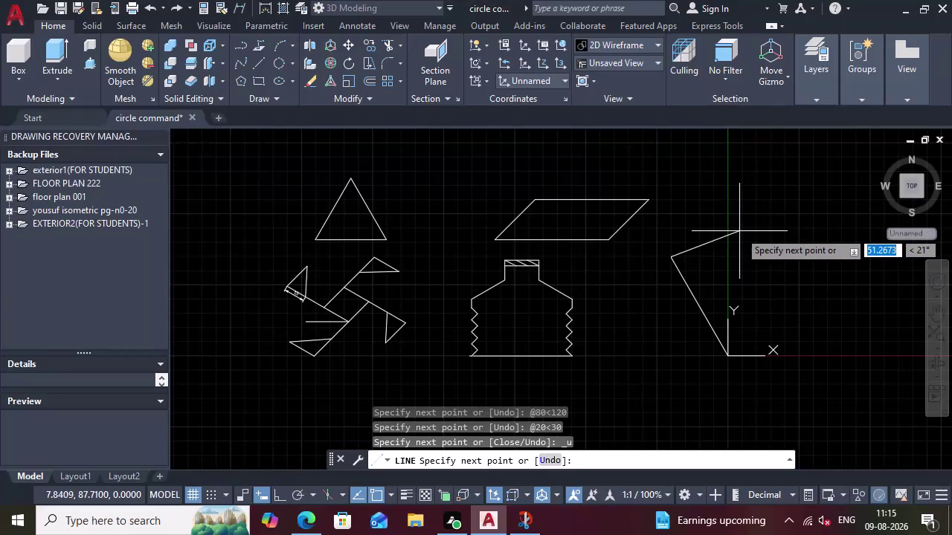
Draw a 20-unit line at 45° from the figure's left corner, then undo it.
text(20)
key(Tab)
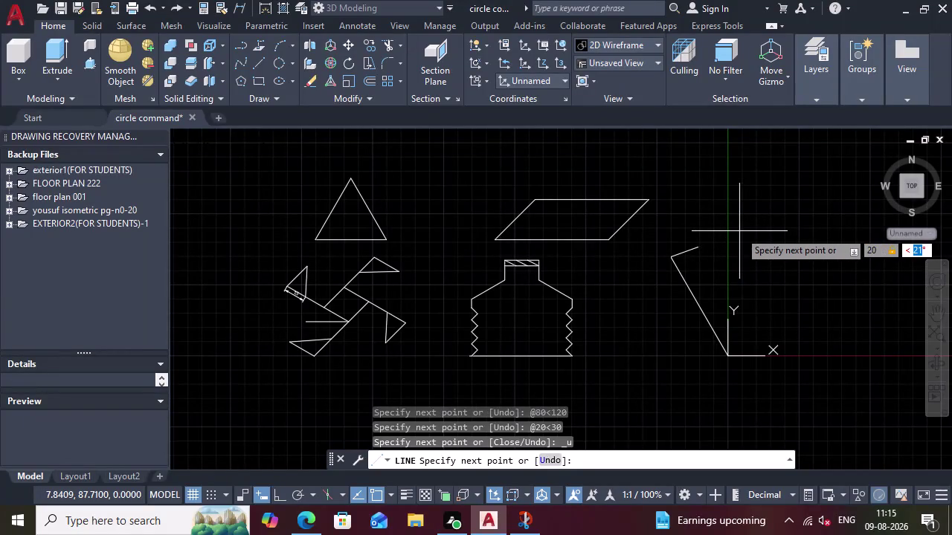
text(45)
key(Return)
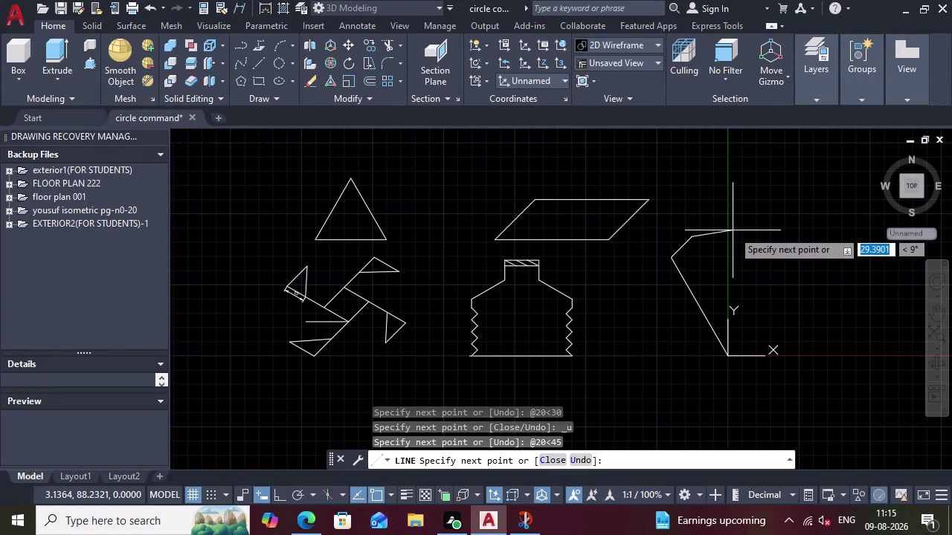
key(ctrl+z)
Draw the 20-unit line at 30° instead and end the line command.
text(30)
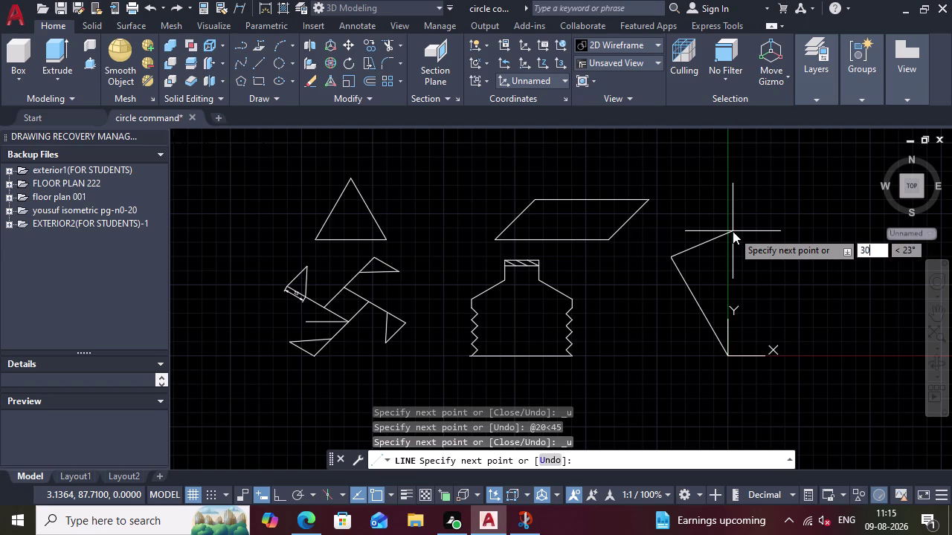
key(BackSpace)
key(BackSpace)
text(20)
key(Tab)
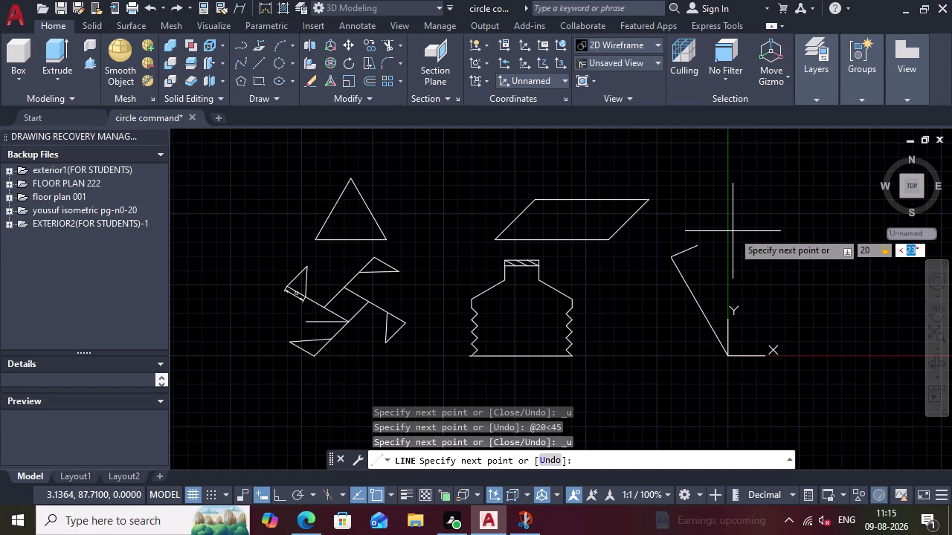
text(30)
key(Return)
scroll(up, 3)
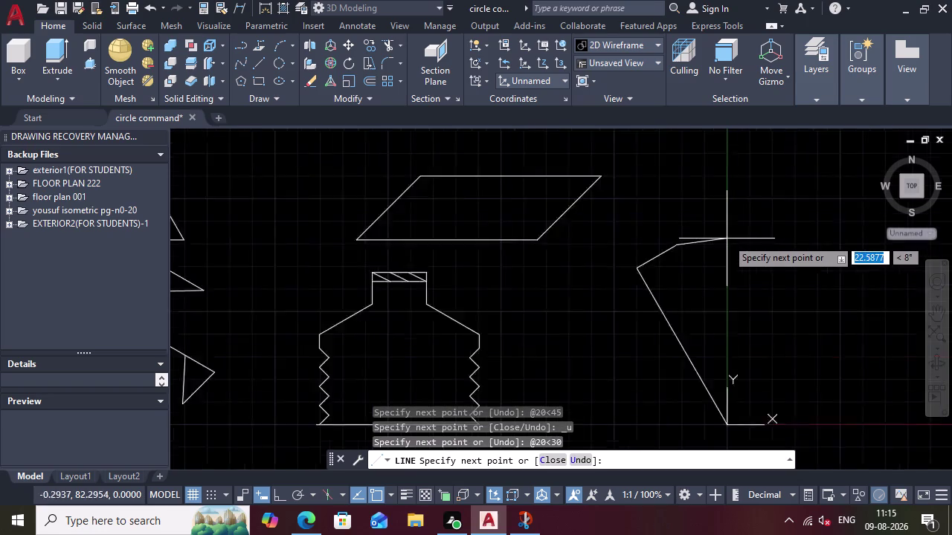
scroll(up, 3)
key(Escape)
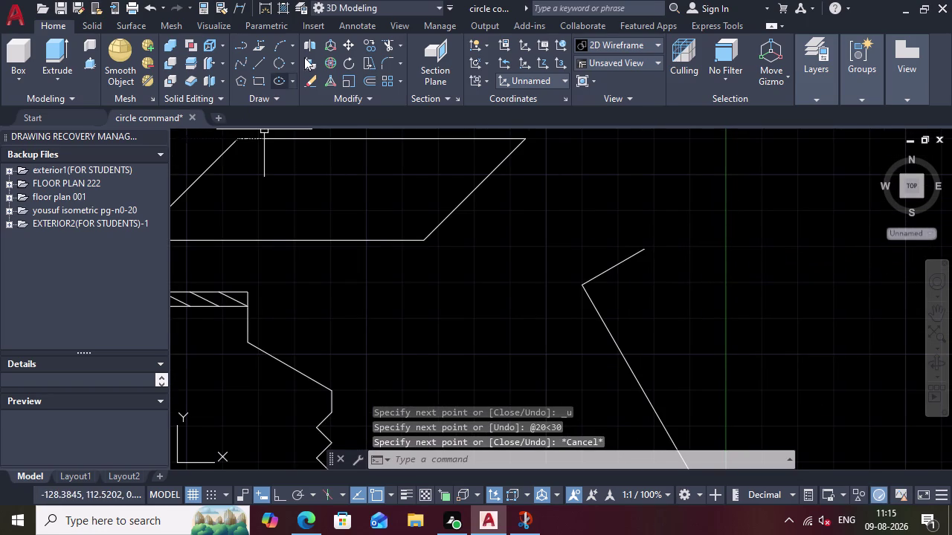
Dimension the 90° angle between the long slanted edge and the short 30° line, placed inside the corner.
text(DIME)
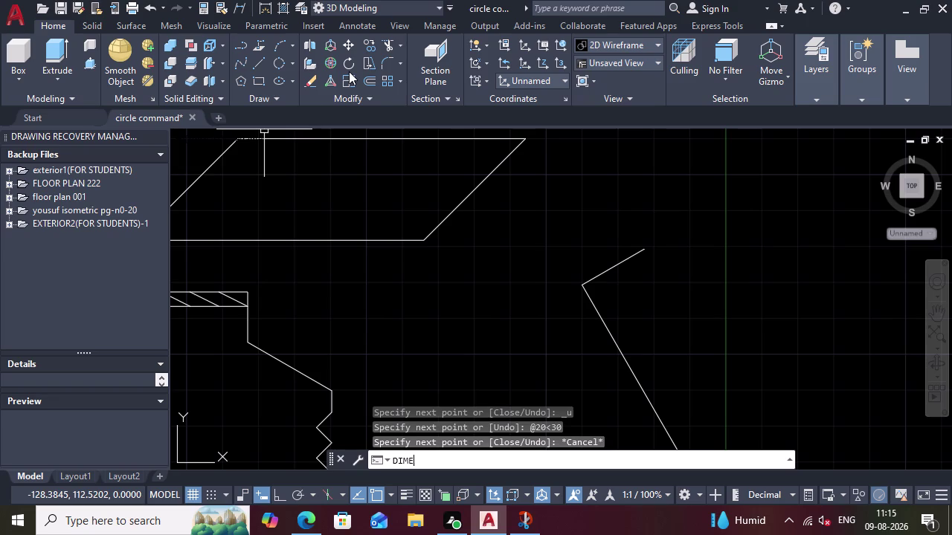
key(Return)
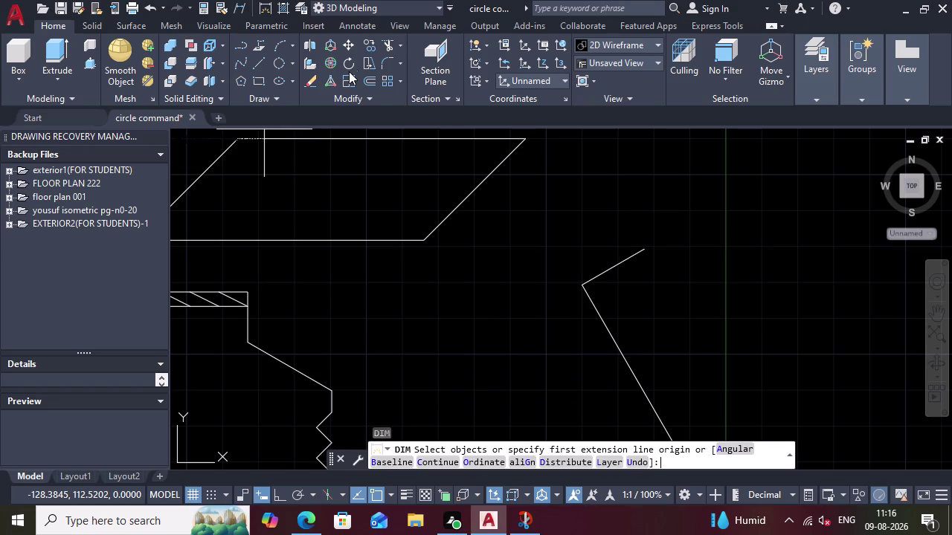
click(726, 447)
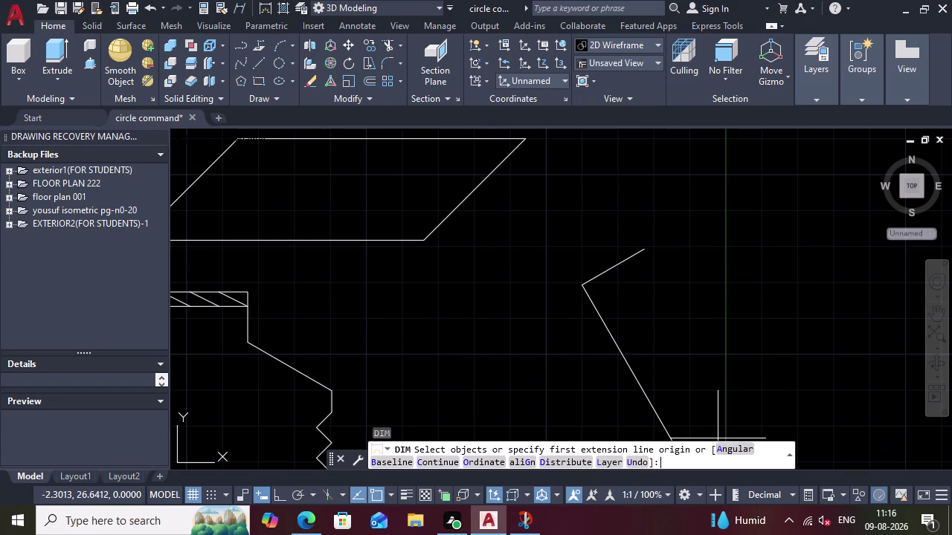
click(599, 275)
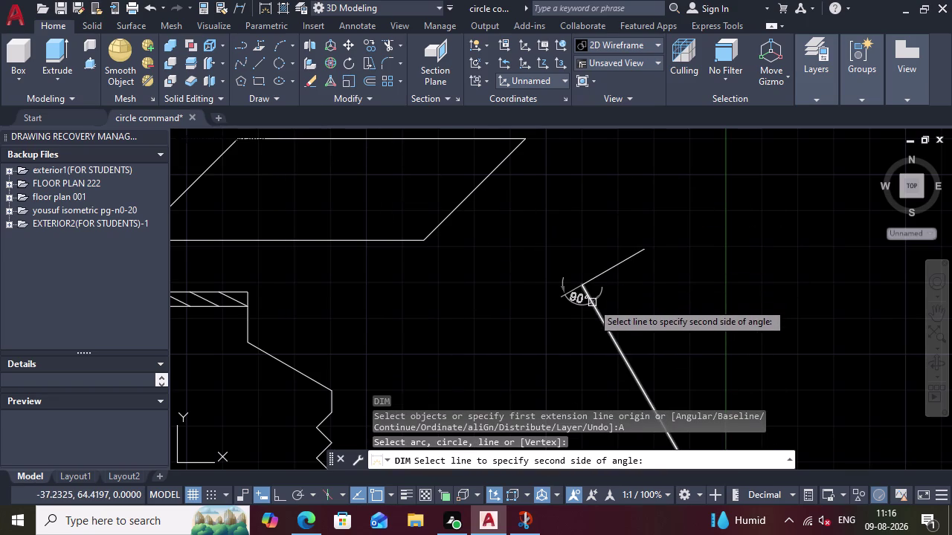
click(607, 318)
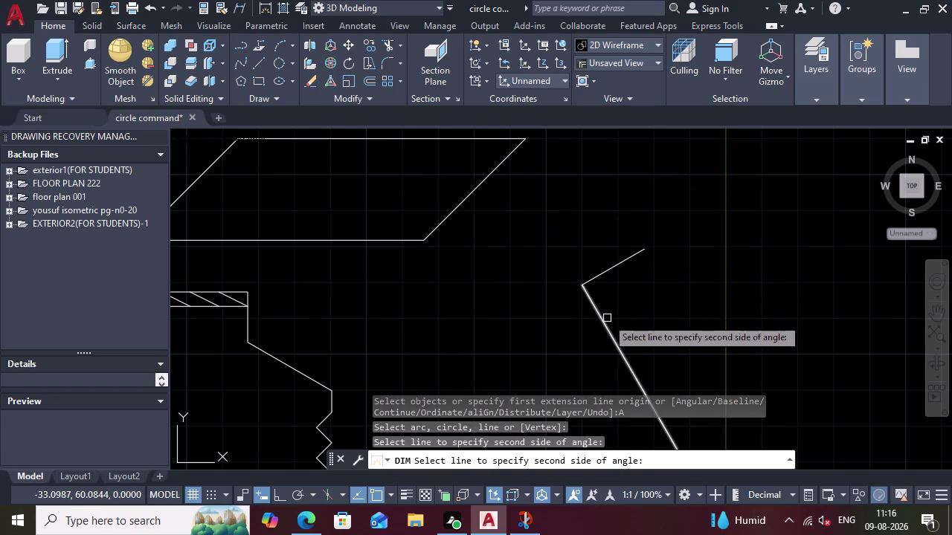
click(620, 266)
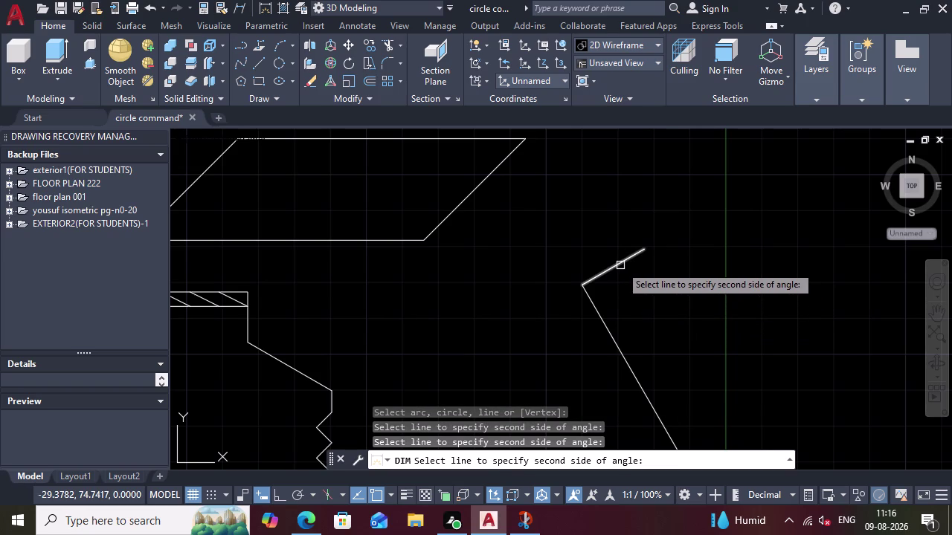
click(602, 315)
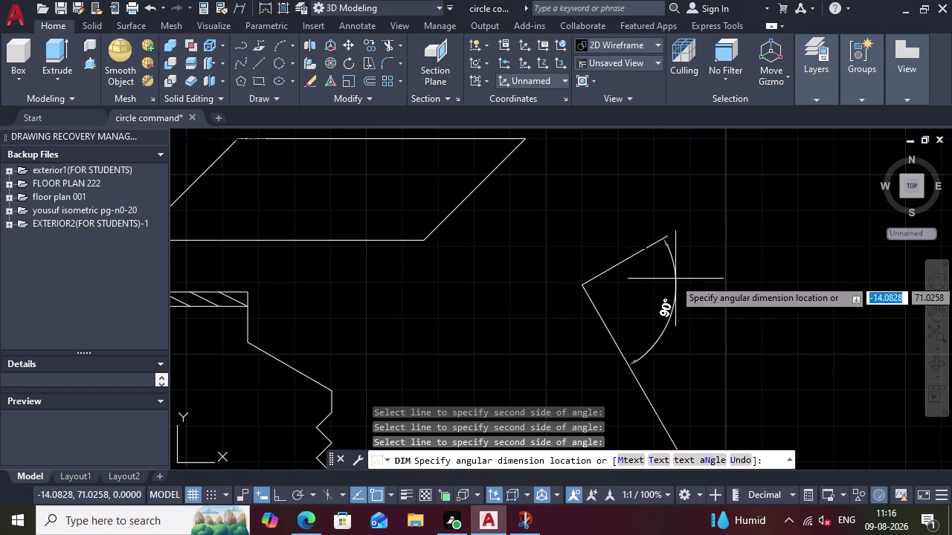
click(616, 292)
key(Escape)
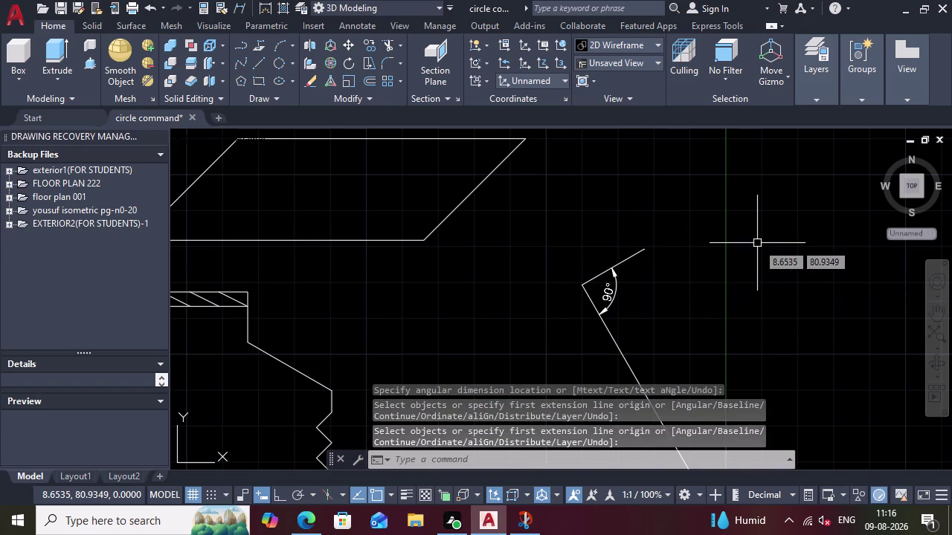
key(l)
key(Return)
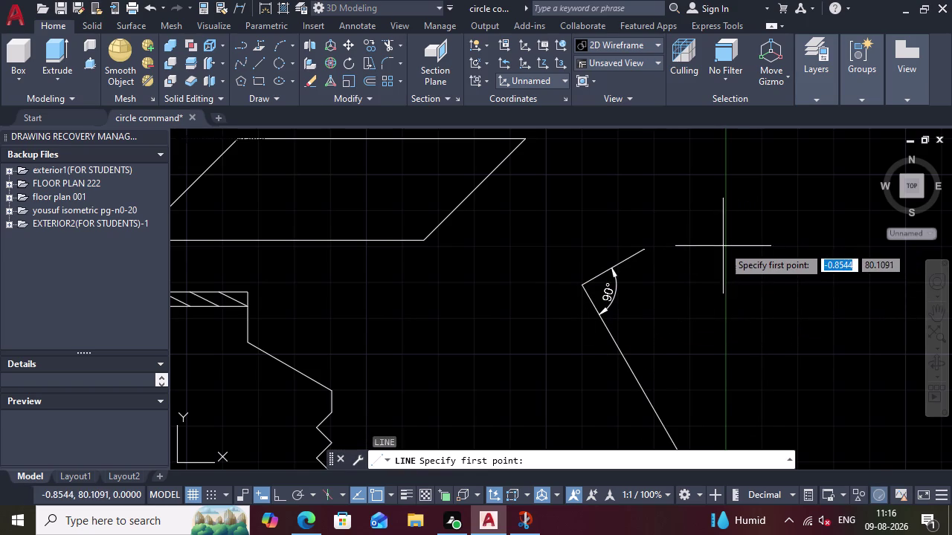
scroll(down, 3)
click(694, 248)
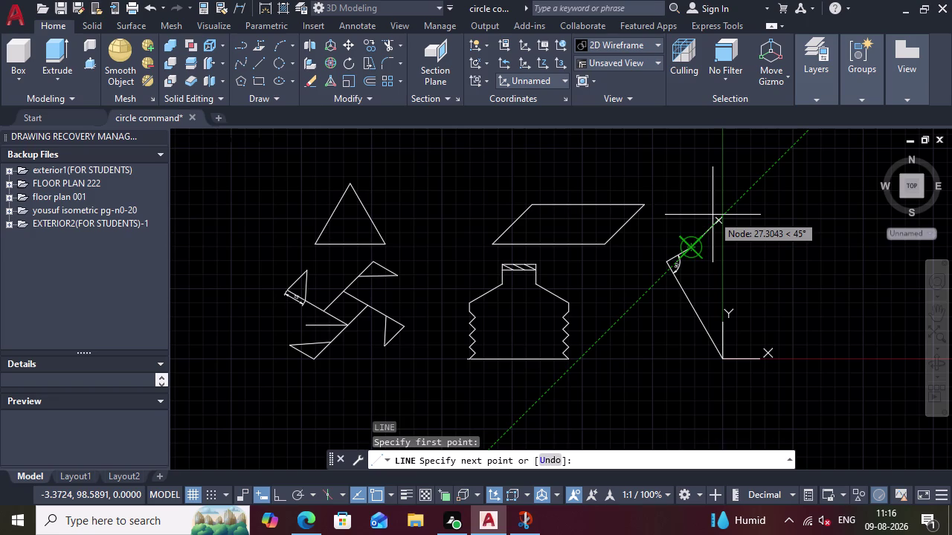
text(28)
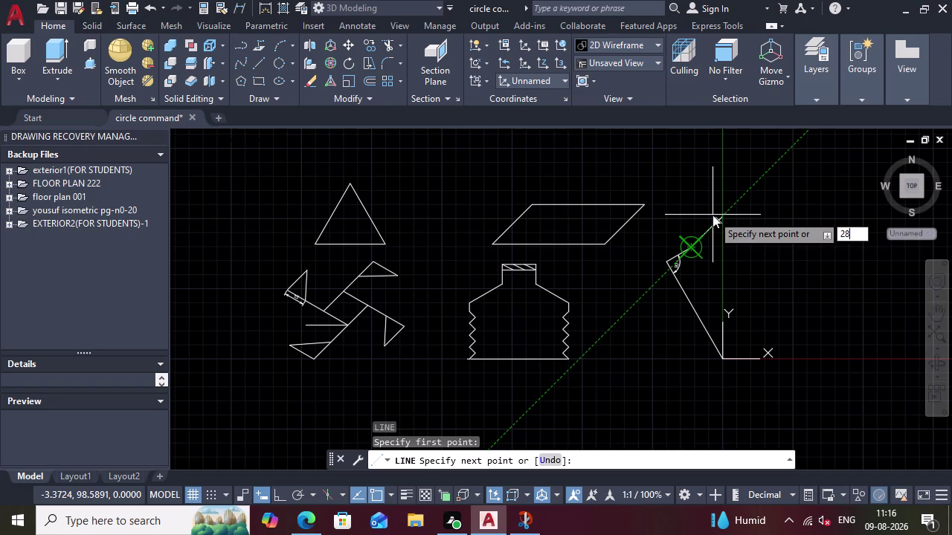
key(Tab)
key(Escape)
key(l)
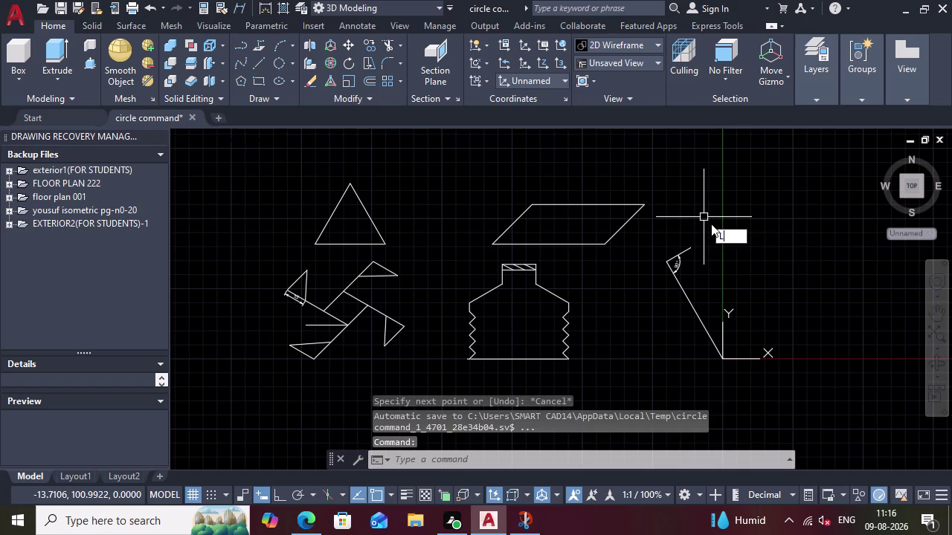
From the end of the short 30° line, draw a 28-unit line at 54°.
key(Return)
click(689, 246)
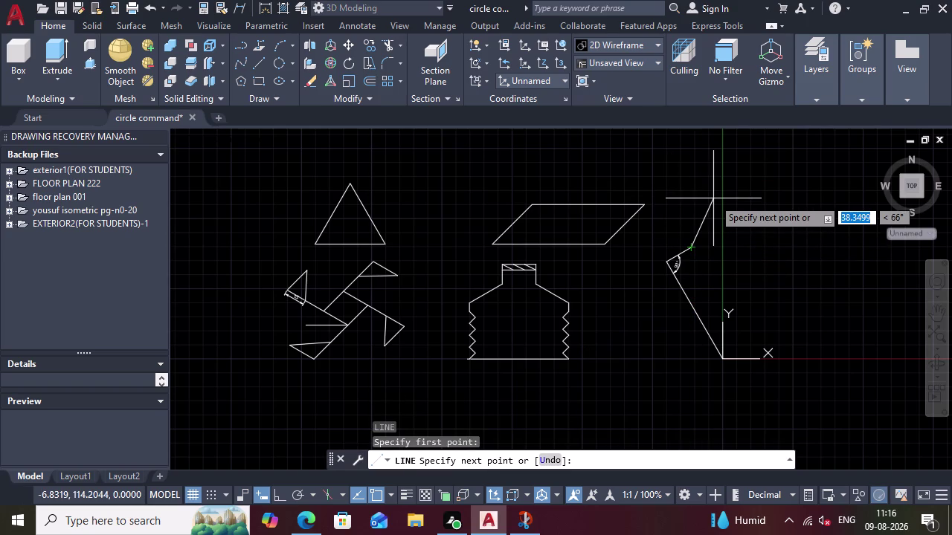
text(28)
key(Tab)
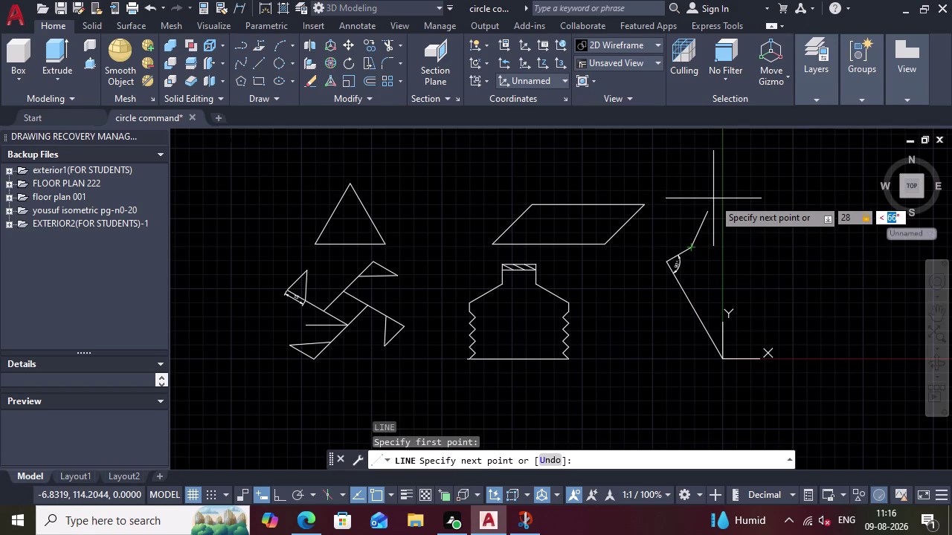
text(54)
key(Return)
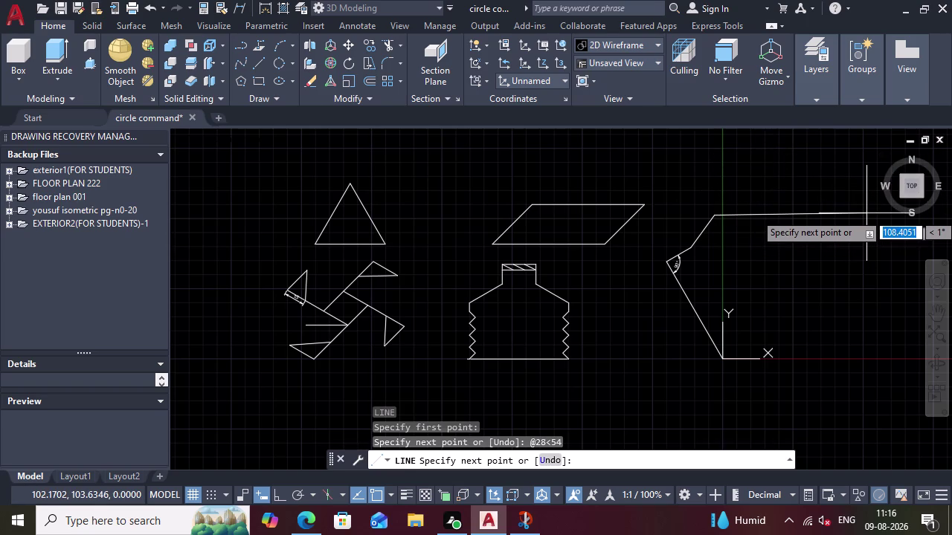
Continue with a horizontal line 60.443 units long.
text(60)
key(period)
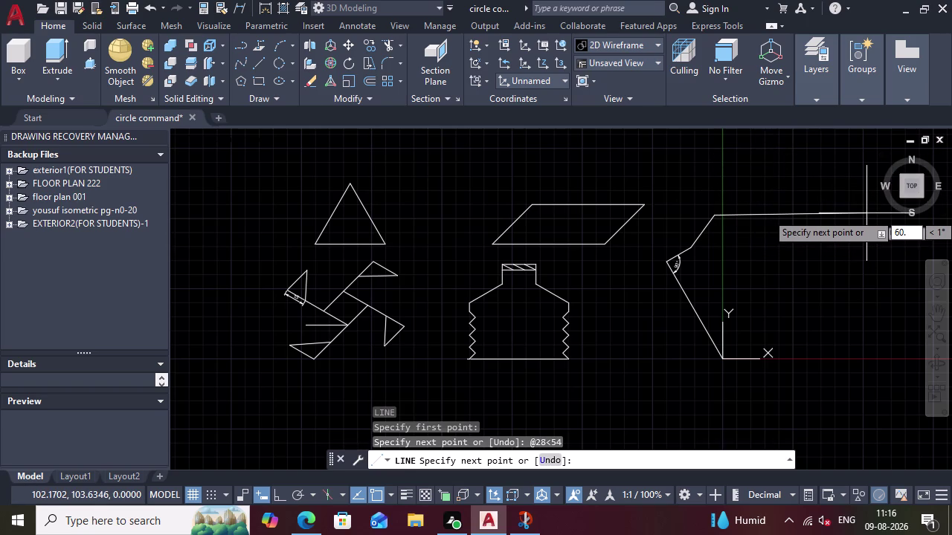
text(4430)
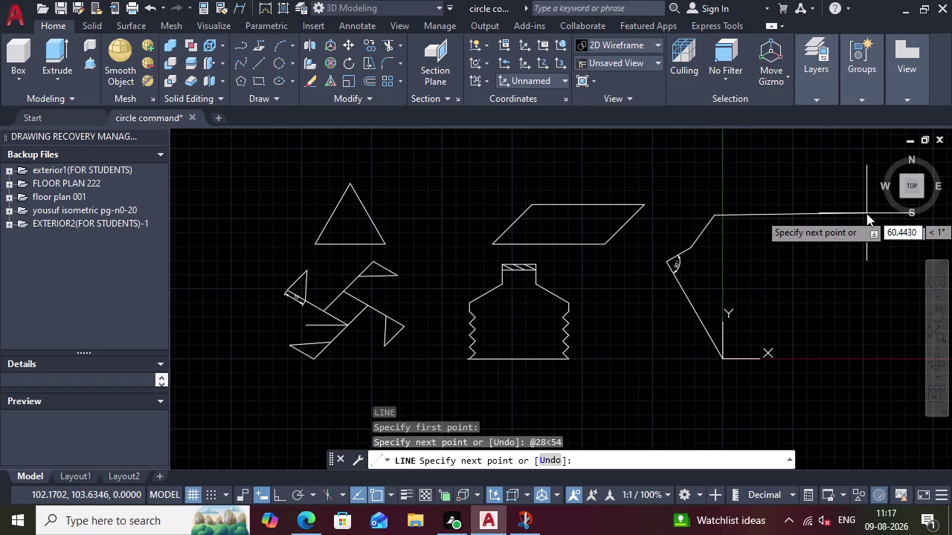
key(Tab)
key(0)
key(Return)
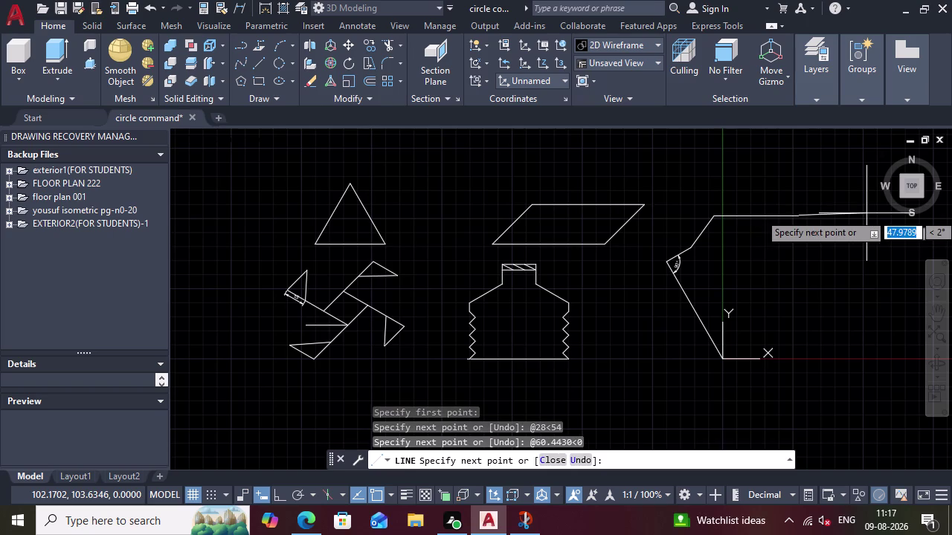